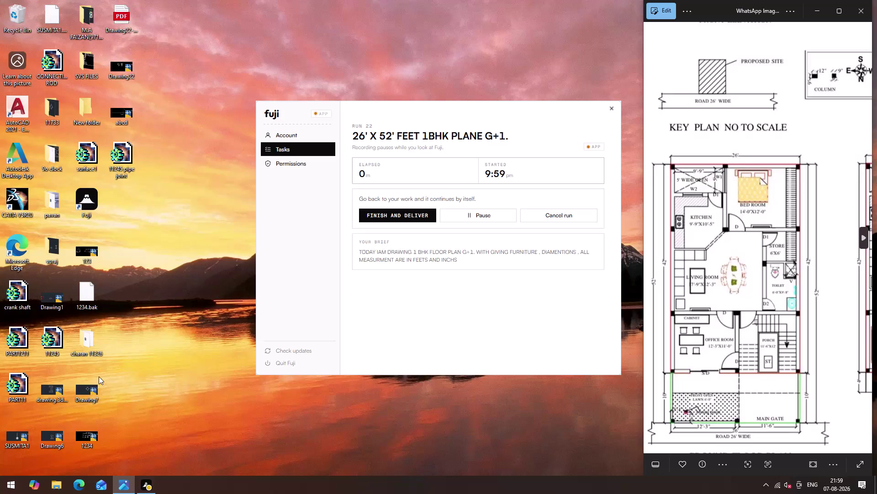
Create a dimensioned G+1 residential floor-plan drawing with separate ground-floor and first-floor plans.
Launch AutoCAD 2021 from its desktop shortcut to begin the 26' x 52' floor plan.
double_click(16, 109)
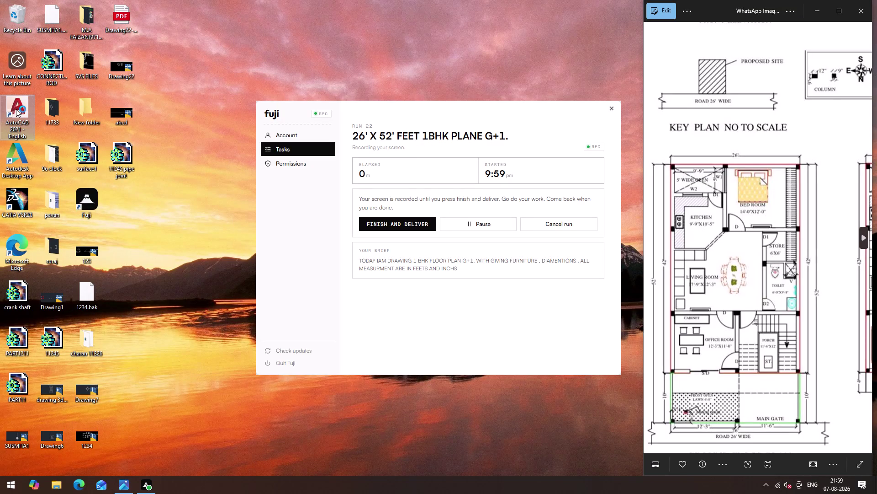